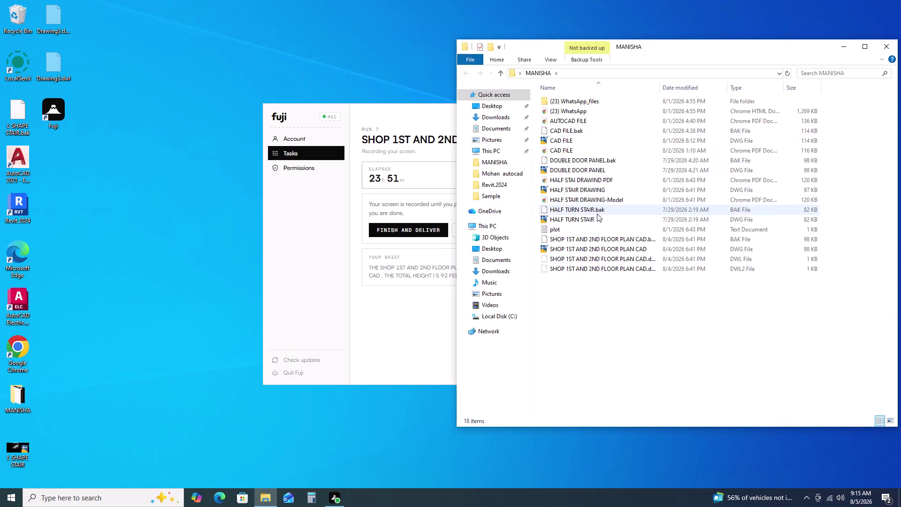
Open the SHOP 1ST AND 2ND FLOOR PLAN CAD drawing from the MANISHA folder in AutoCAD.
double_click(619, 249)
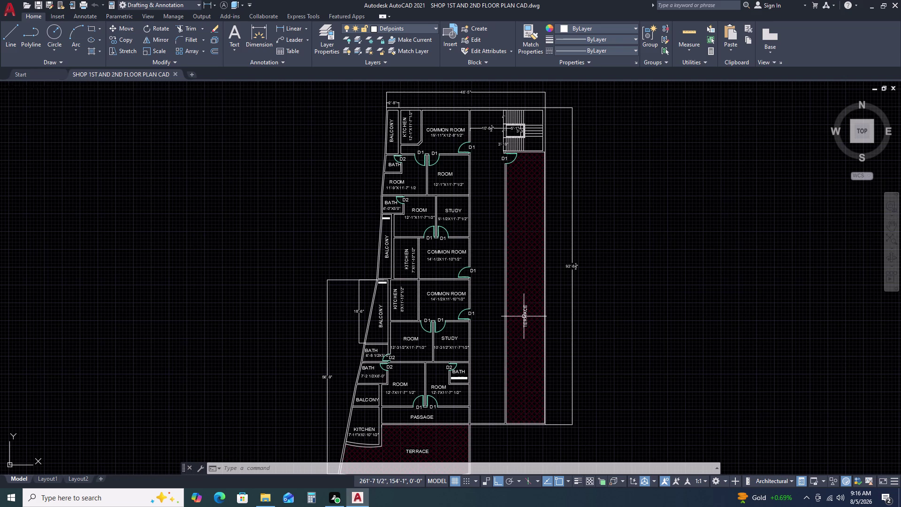
Zoom into the loaded floor plan until the room names and dimensions are legible.
scroll(up, 3)
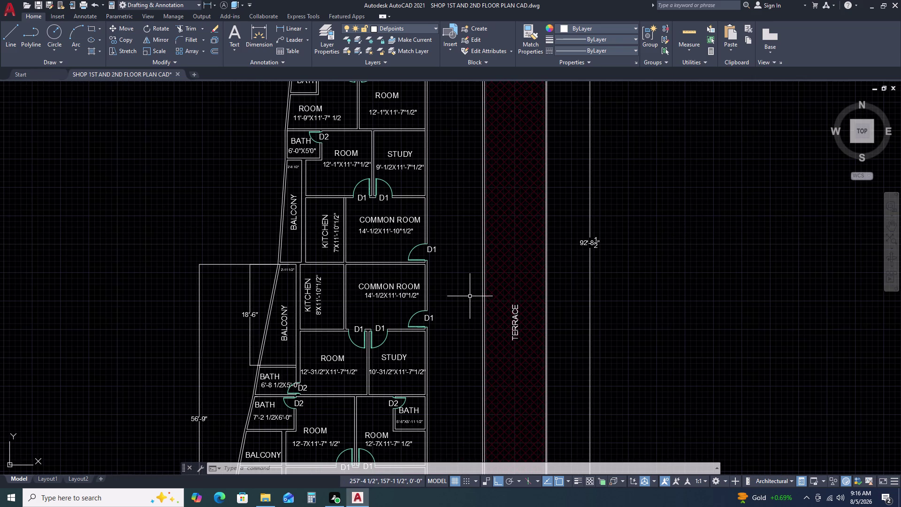